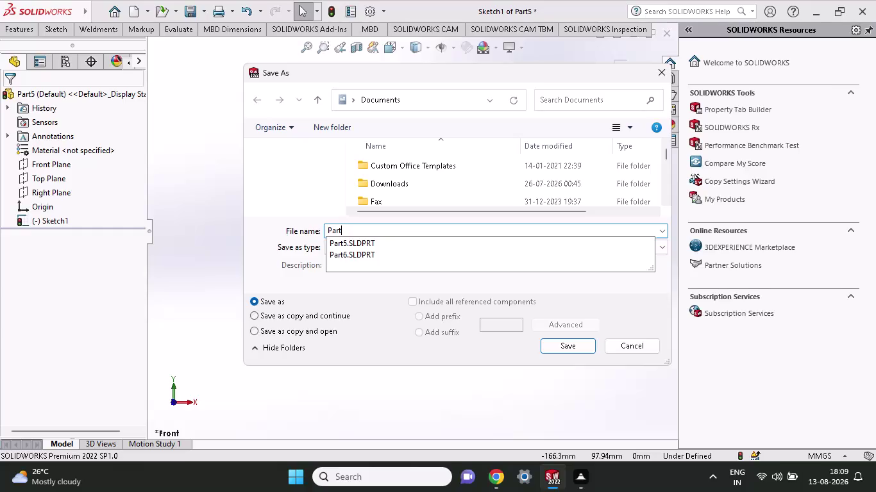
Enter 'angle linked bracket' as the file name and save the part.
text(a)
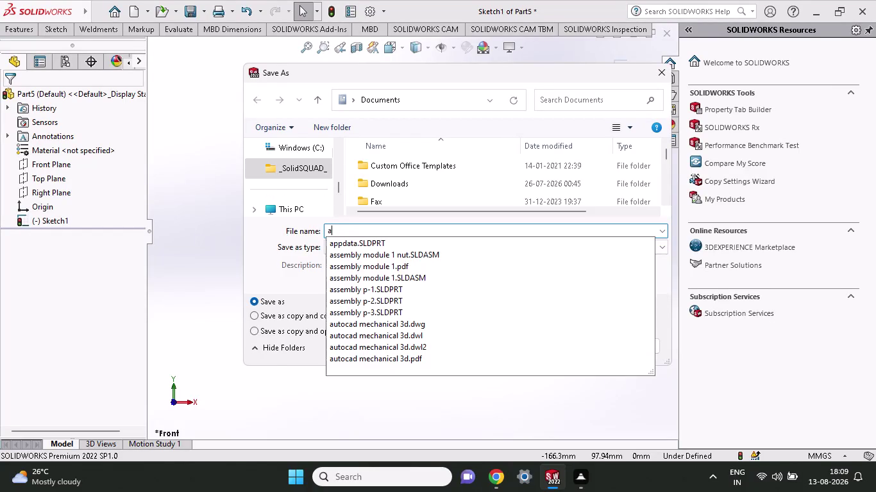
text(ngle)
key(space)
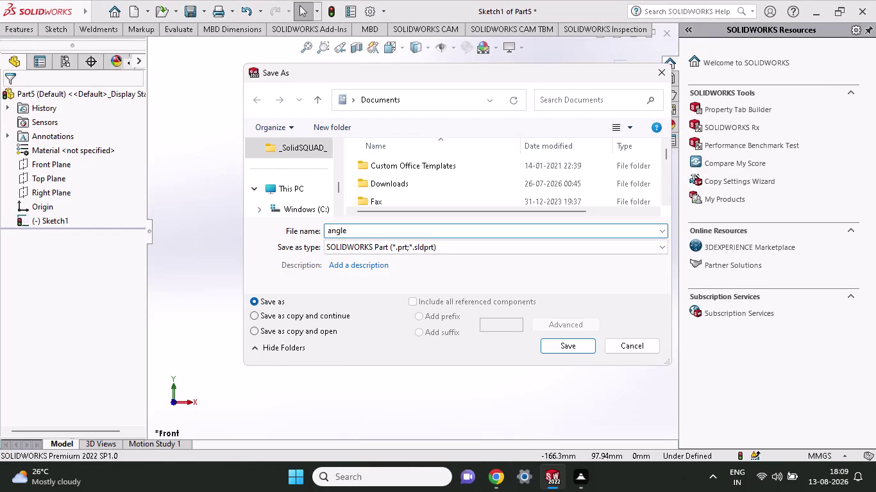
text(linked)
key(space)
text(bra)
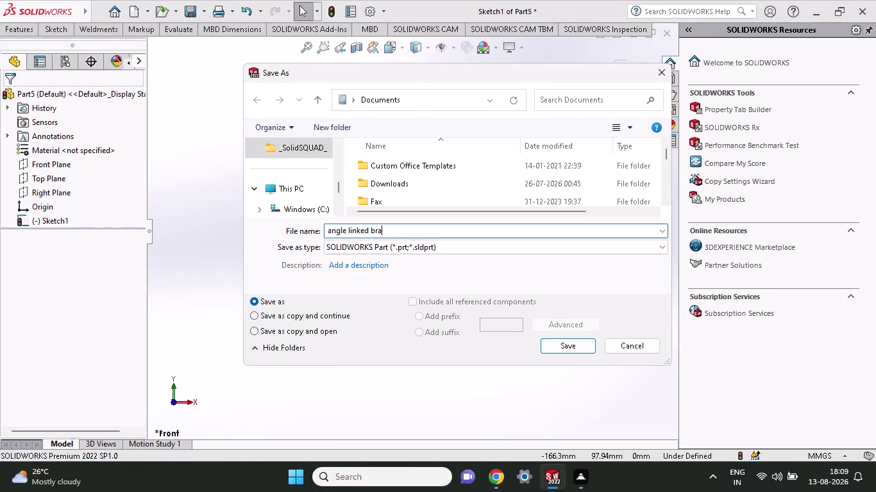
text(cket)
click(556, 343)
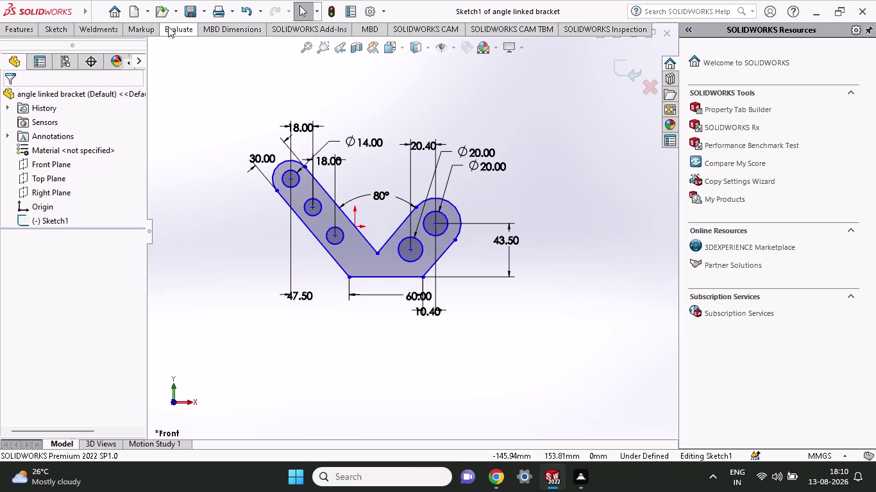
Save a copy of the bracket sketch as an Adobe PDF file.
click(207, 11)
click(209, 41)
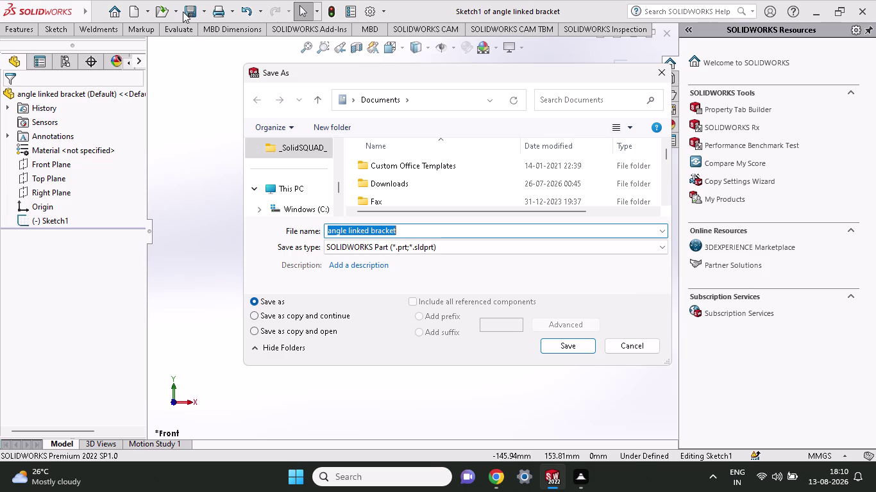
click(427, 250)
click(387, 69)
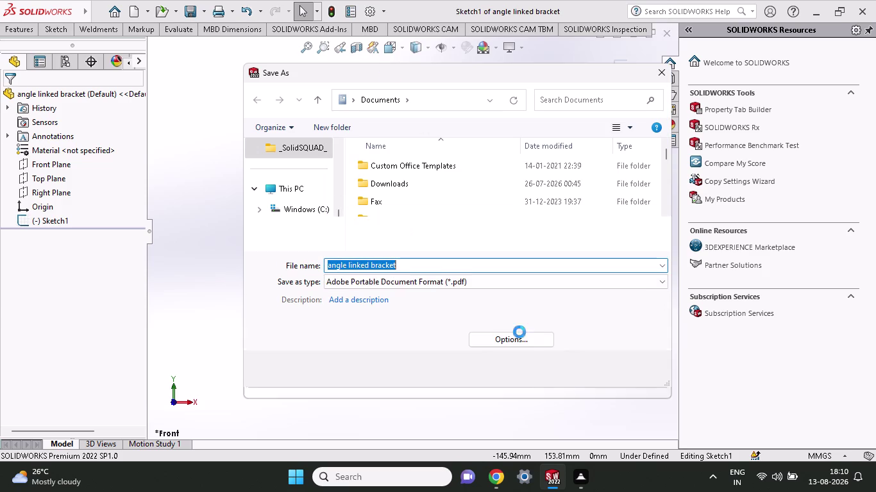
click(569, 385)
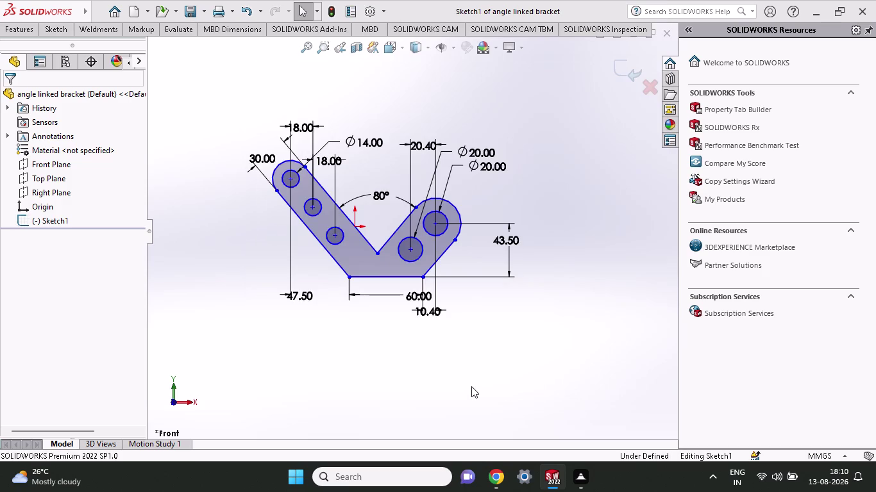